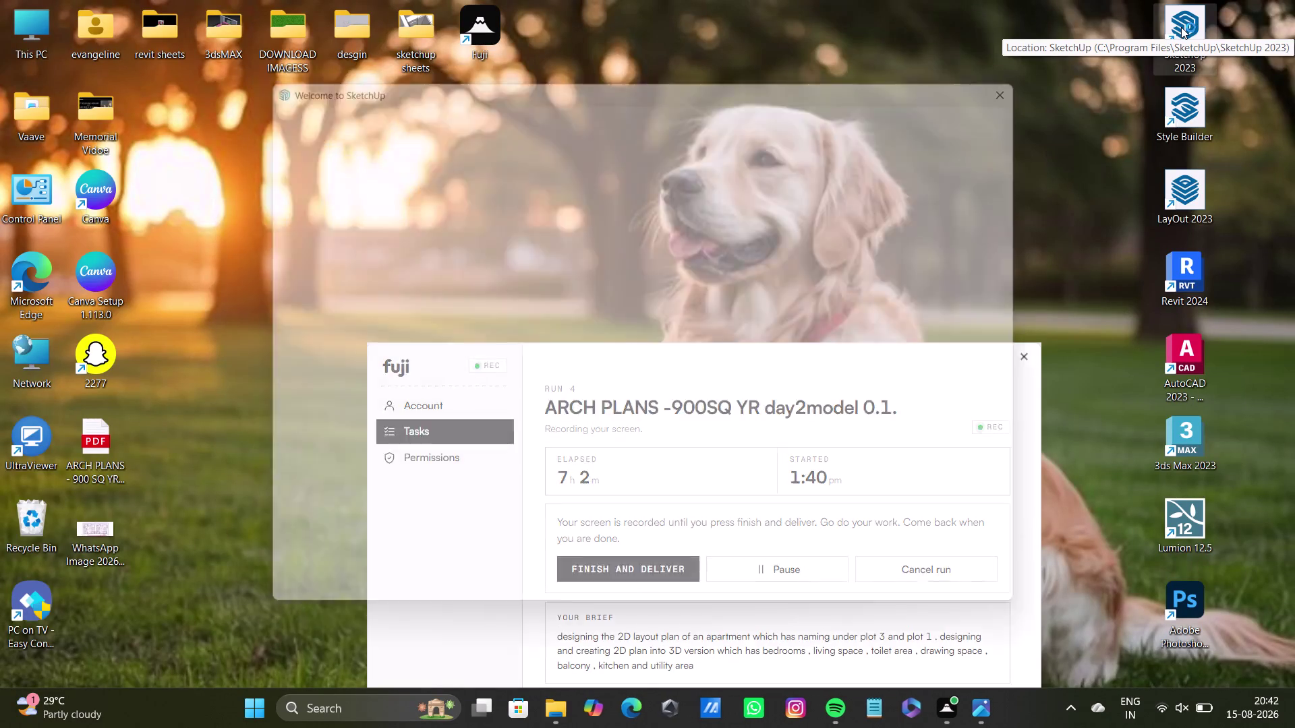
Scroll down the Recent files grid past APARTMENT PLAN 0.1 AUG 15 and aug11 first floor.
scroll(down, 3)
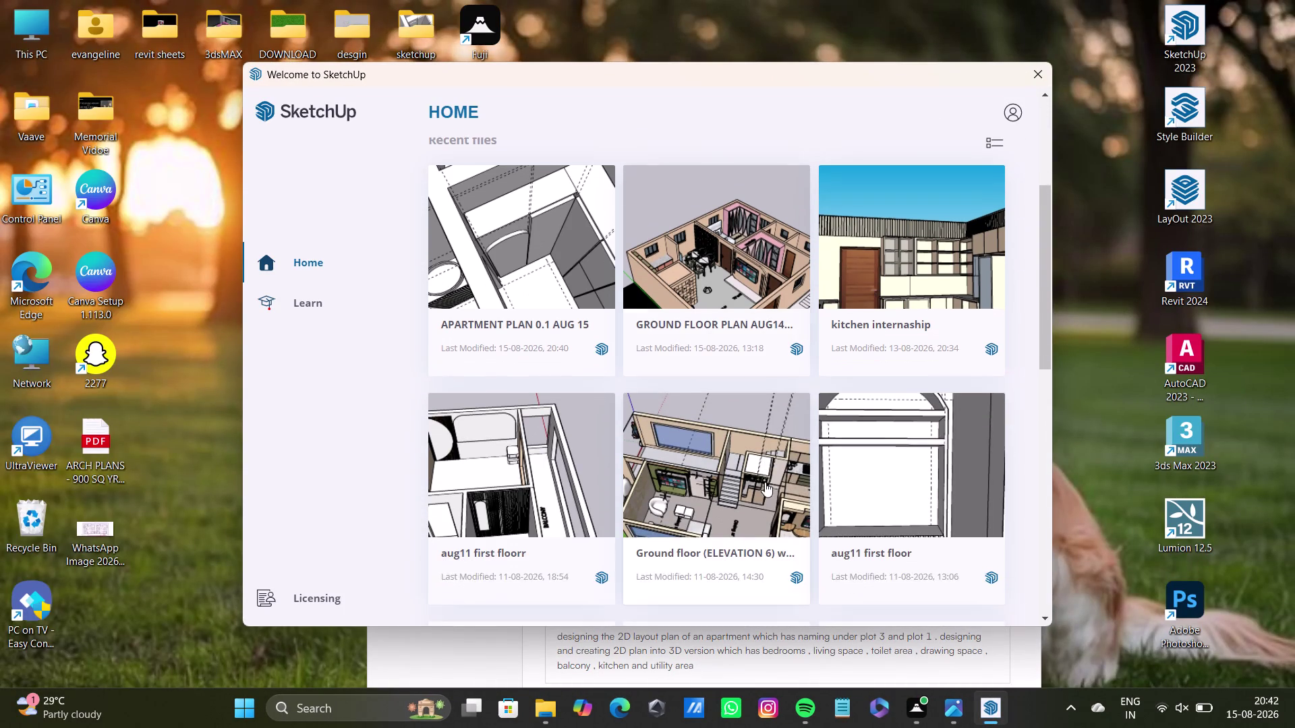
scroll(down, 3)
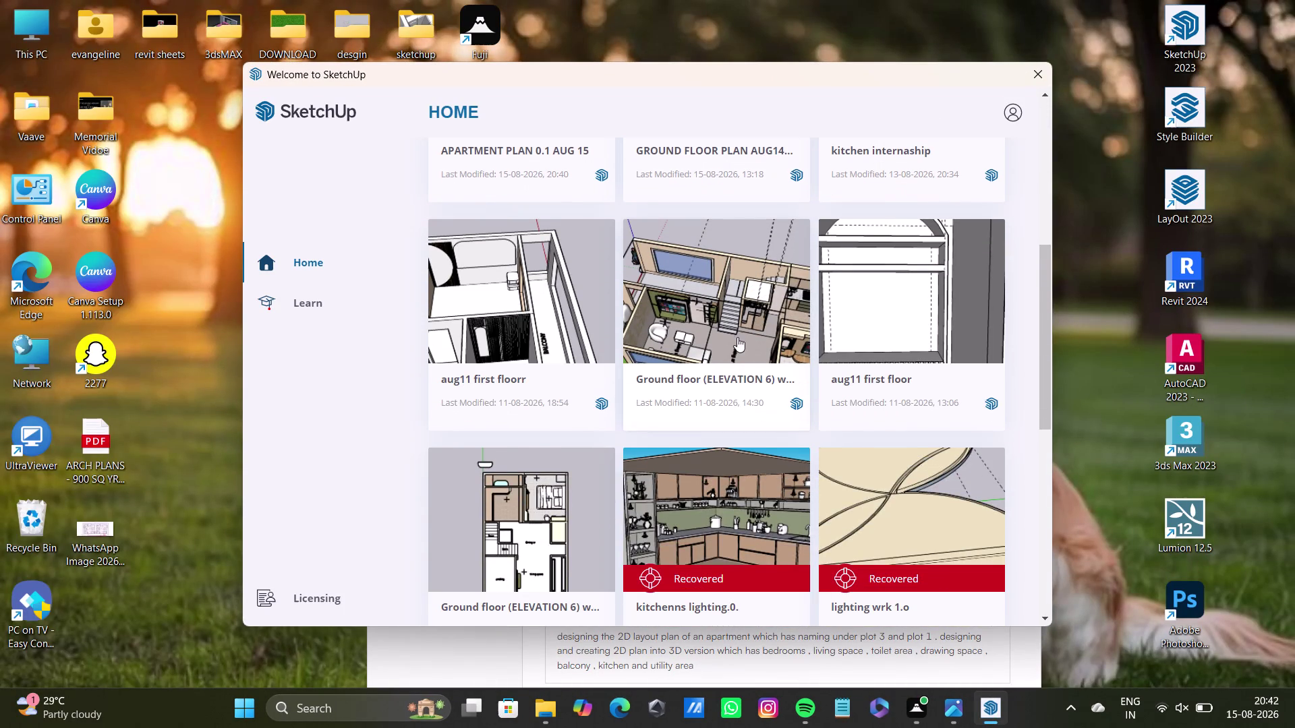